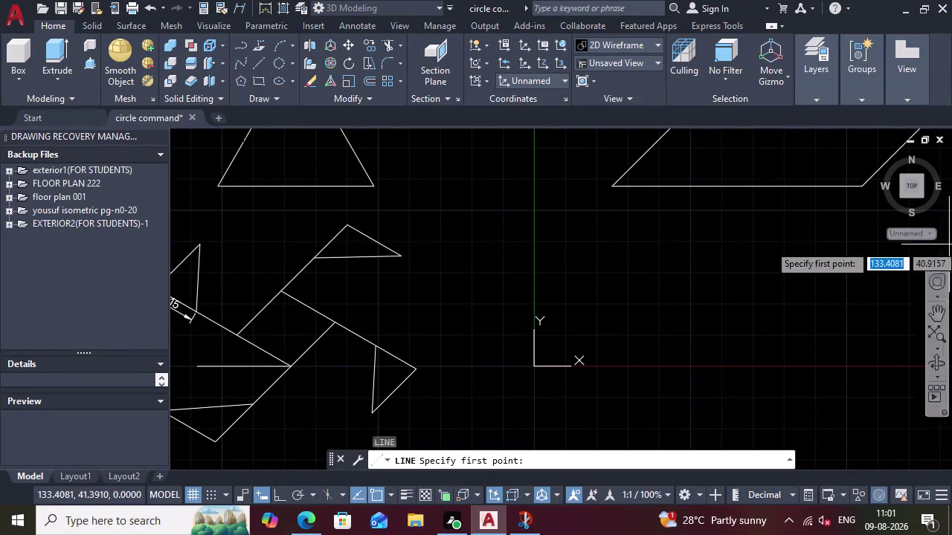
Cancel the pending line, zoom out to show the origin and existing shapes, and restart LINE.
key(Escape)
scroll(down, 3)
click(551, 357)
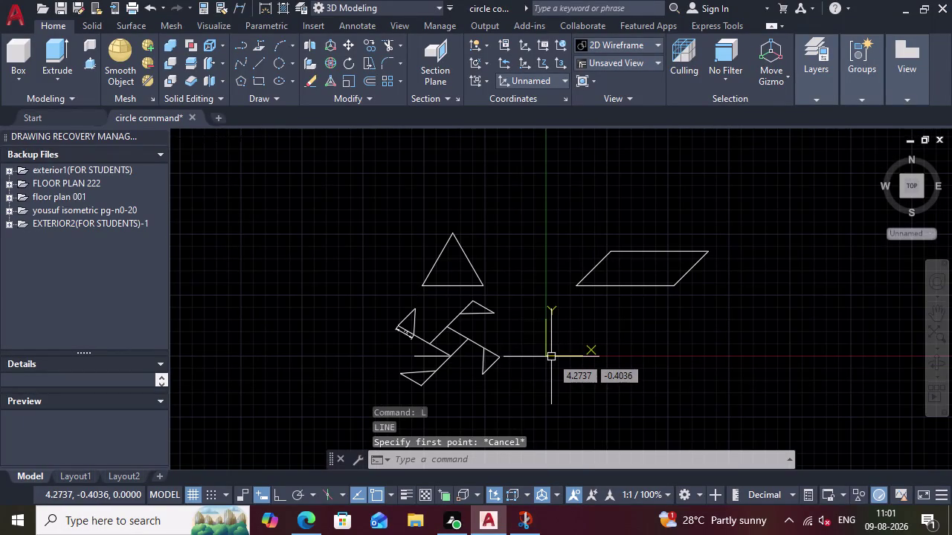
click(546, 355)
click(555, 386)
scroll(up, 3)
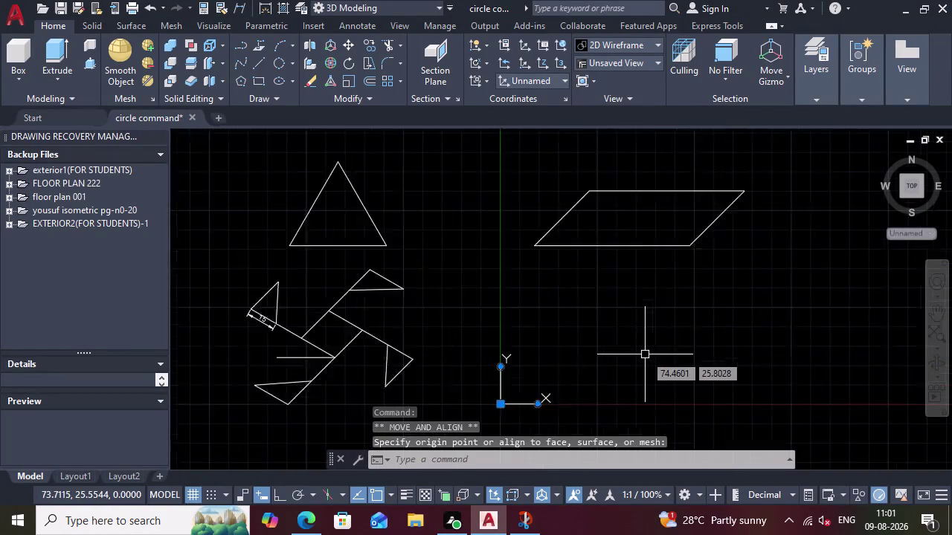
scroll(up, 3)
scroll(down, 3)
key(l)
key(Return)
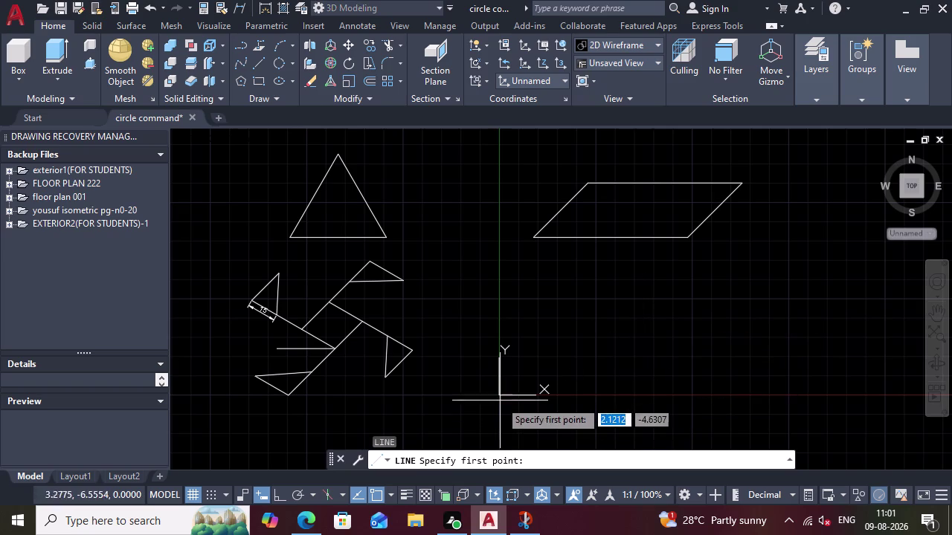
Draw a line from 0,0 that is 72 units long at 0°.
key(0)
key(Tab)
key(0)
key(Return)
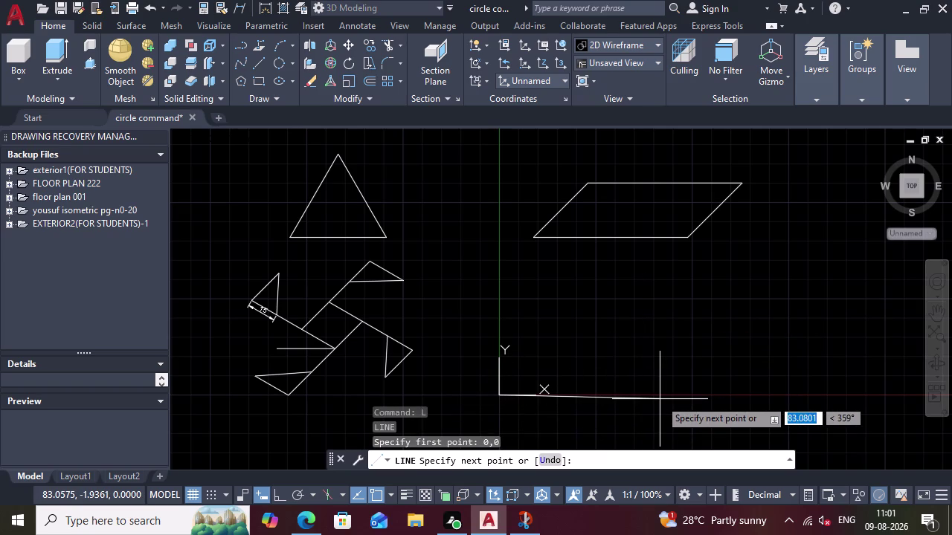
text(72)
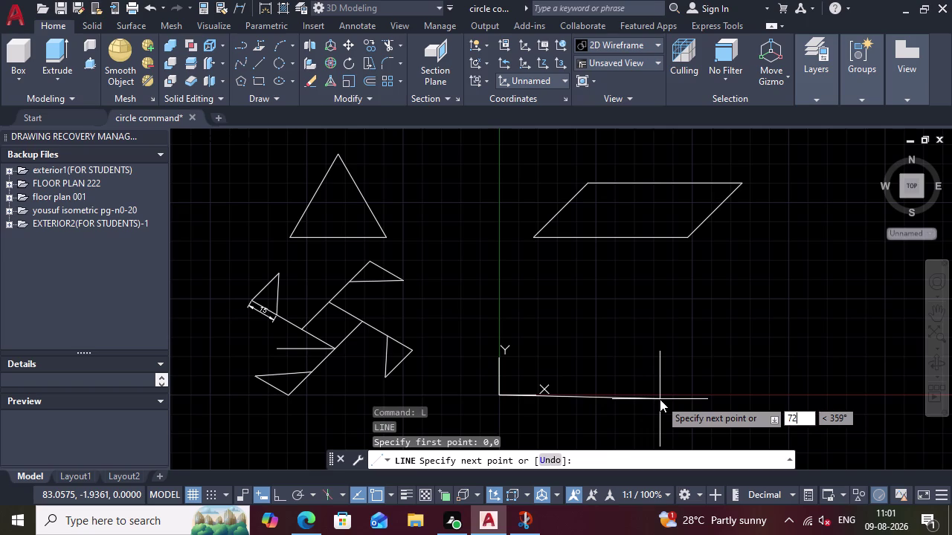
key(Tab)
key(0)
key(Return)
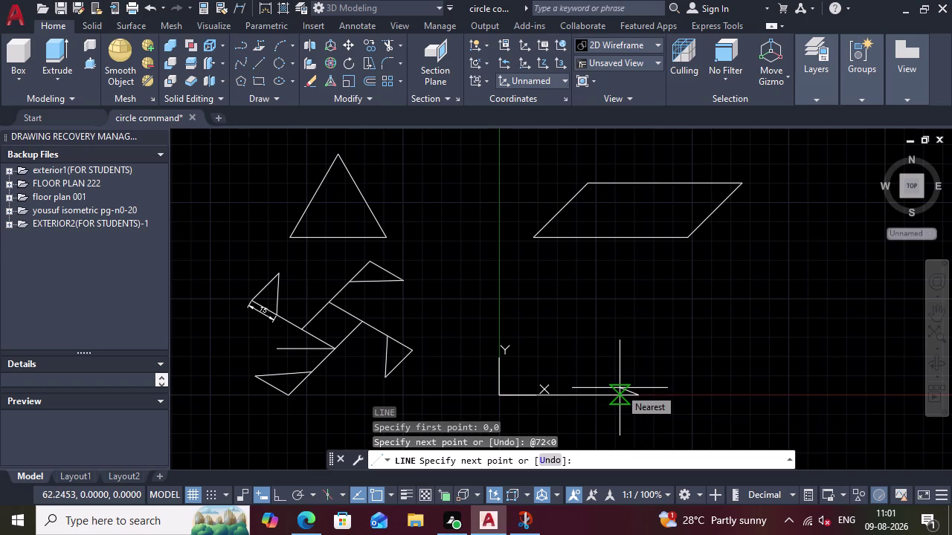
Discard the stray entry, end the line, and start a new line at its right end.
key(6)
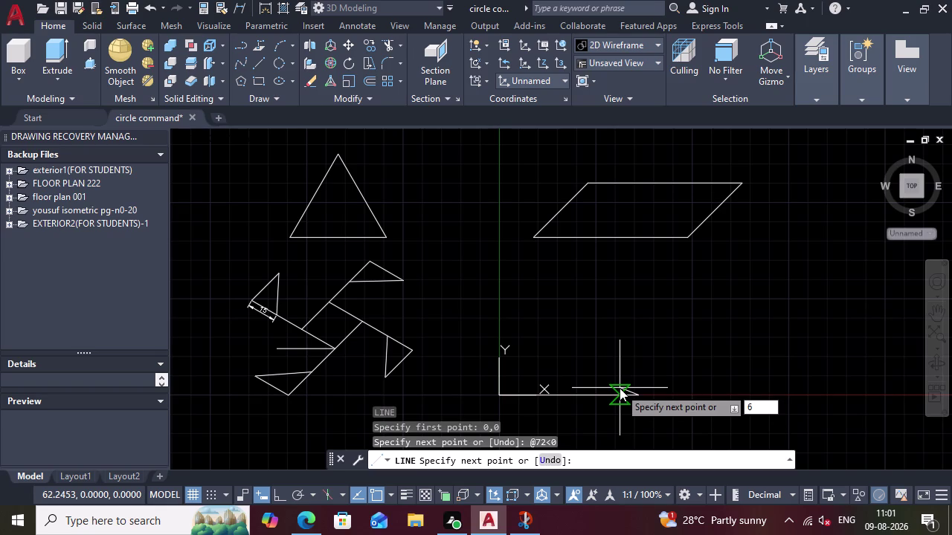
key(Tab)
key(Escape)
key(l)
key(Return)
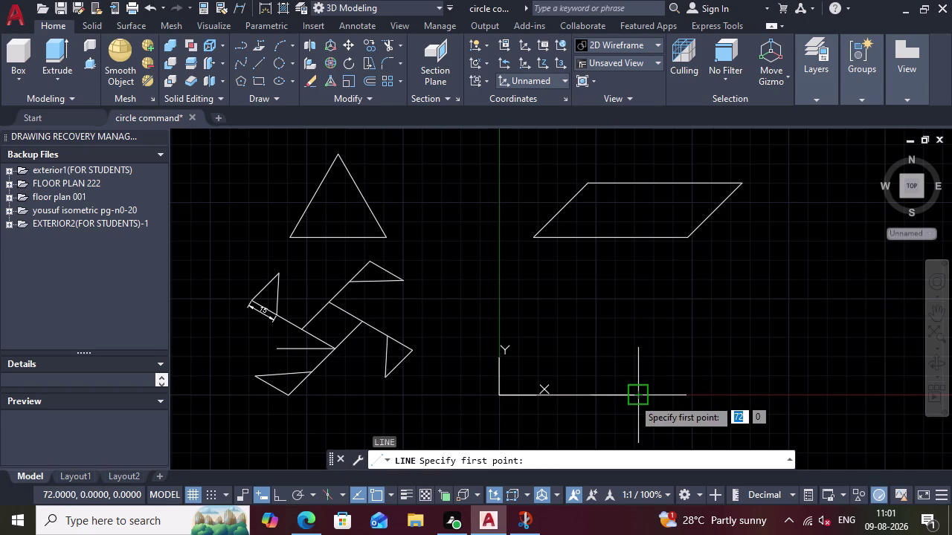
click(632, 399)
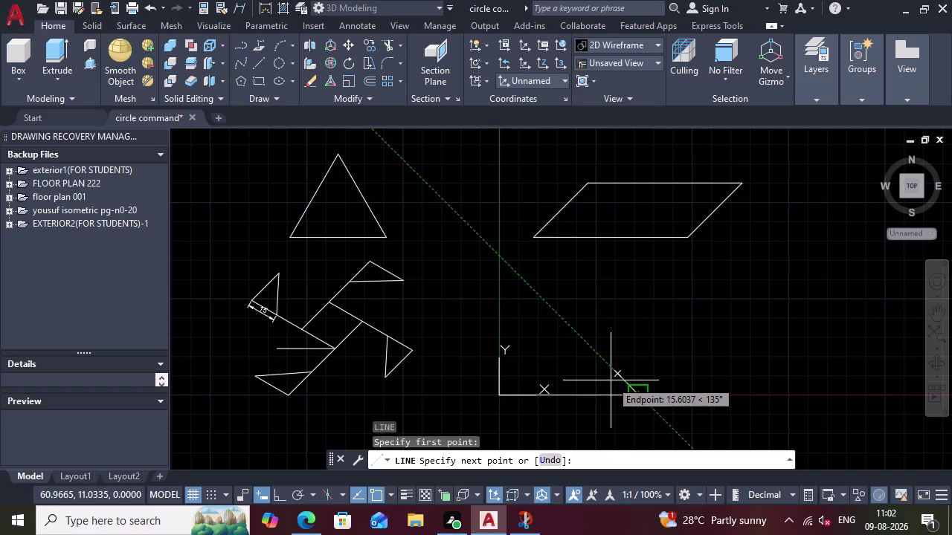
Draw three 6-unit zigzag segments, the third at 135°.
key(6)
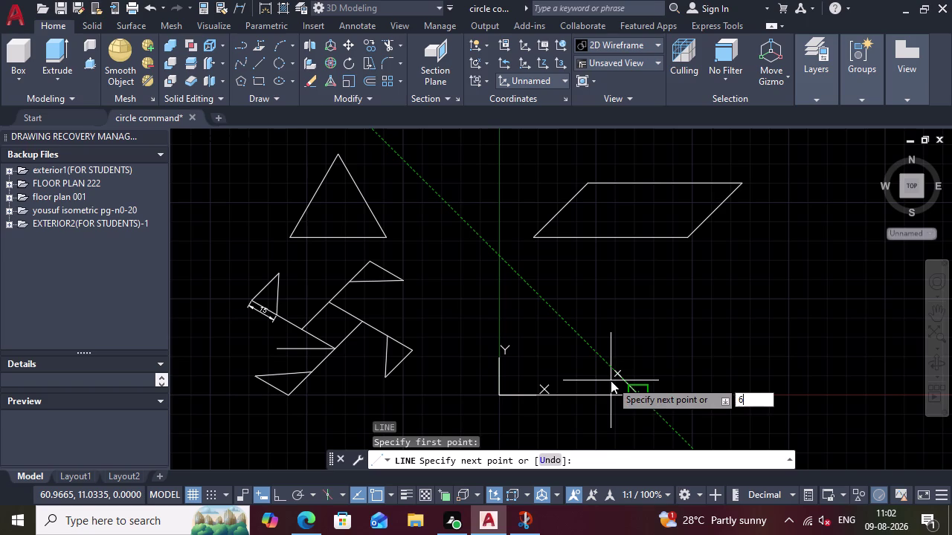
key(Return)
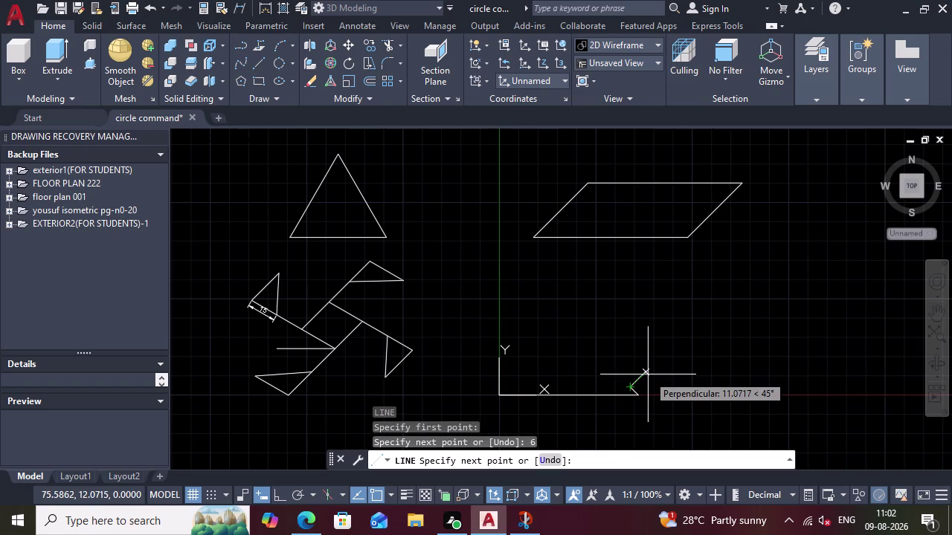
key(6)
key(Return)
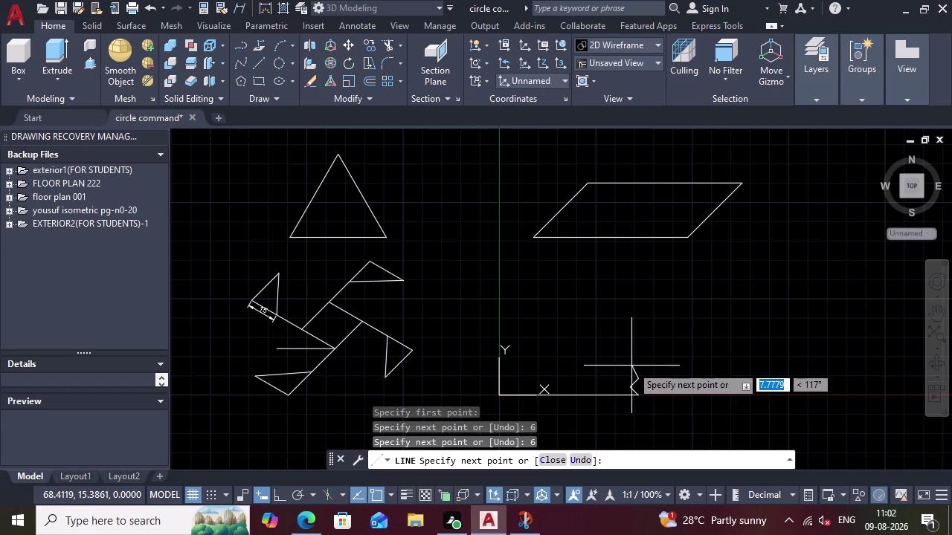
key(6)
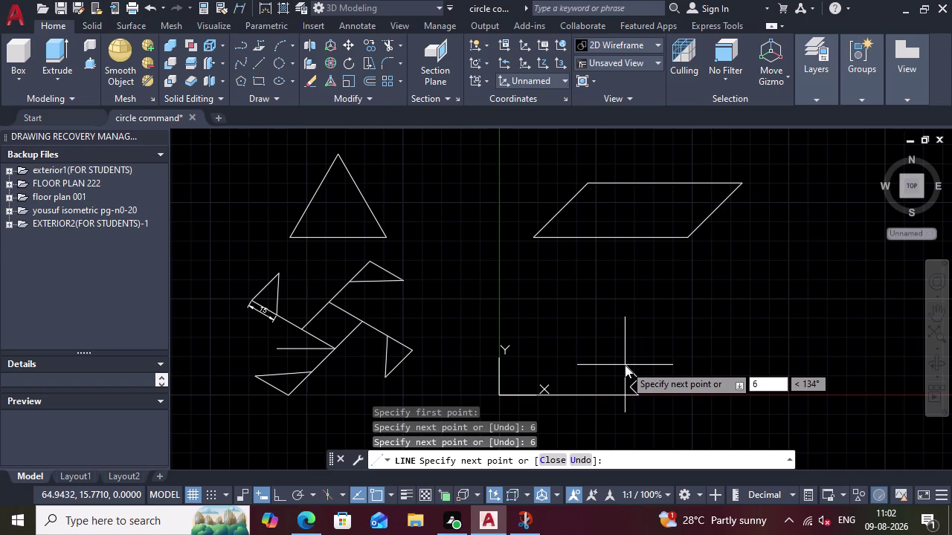
key(Tab)
key(1)
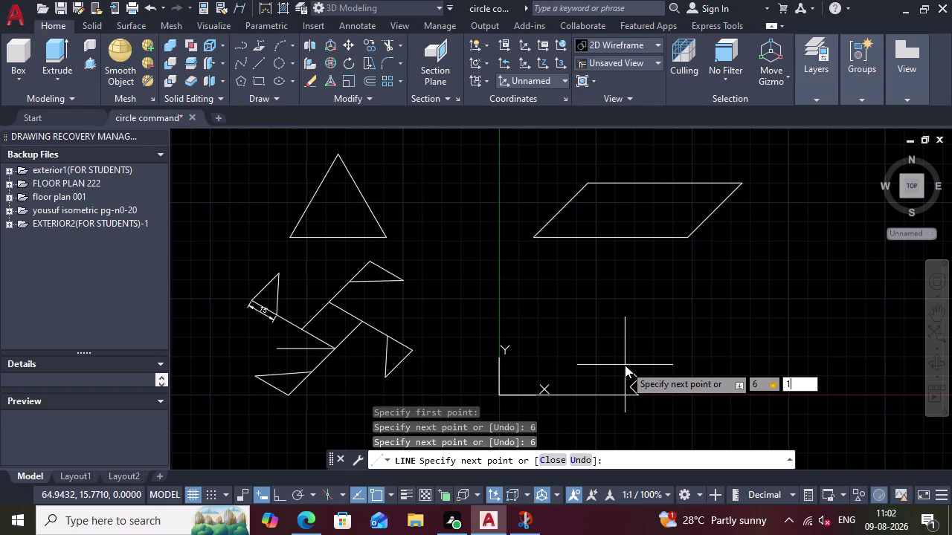
text(35)
key(Return)
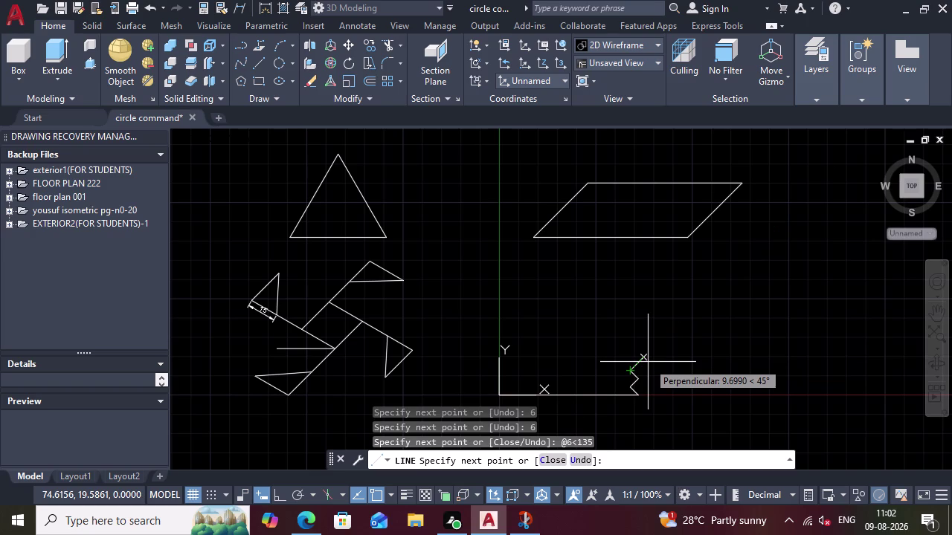
Add another 6-unit segment and try a 135° entry, then end and restart the line.
key(6)
key(Return)
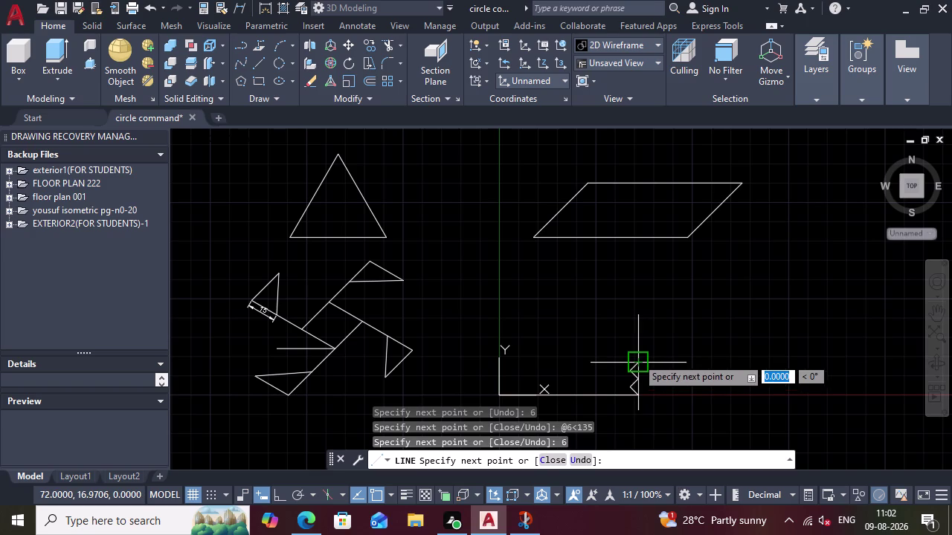
key(1)
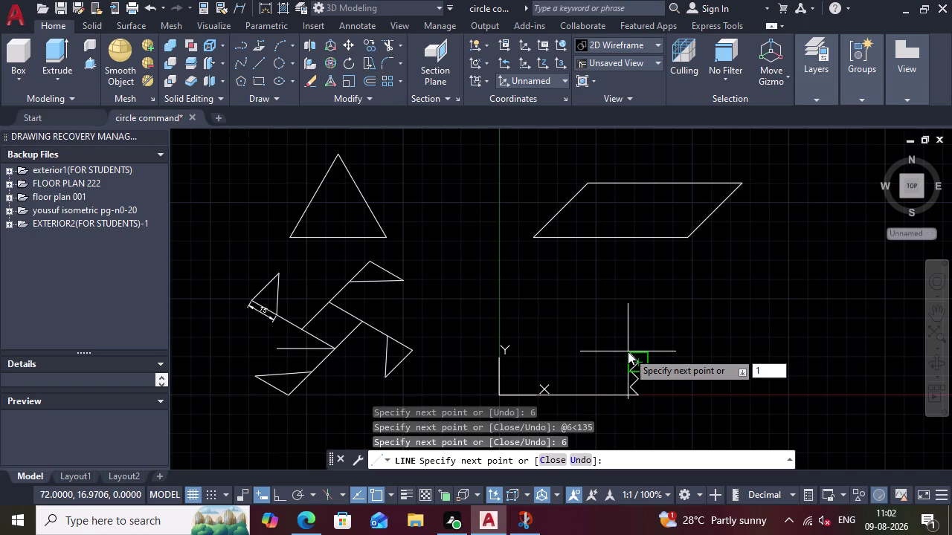
key(5)
key(BackSpace)
text(35)
key(Return)
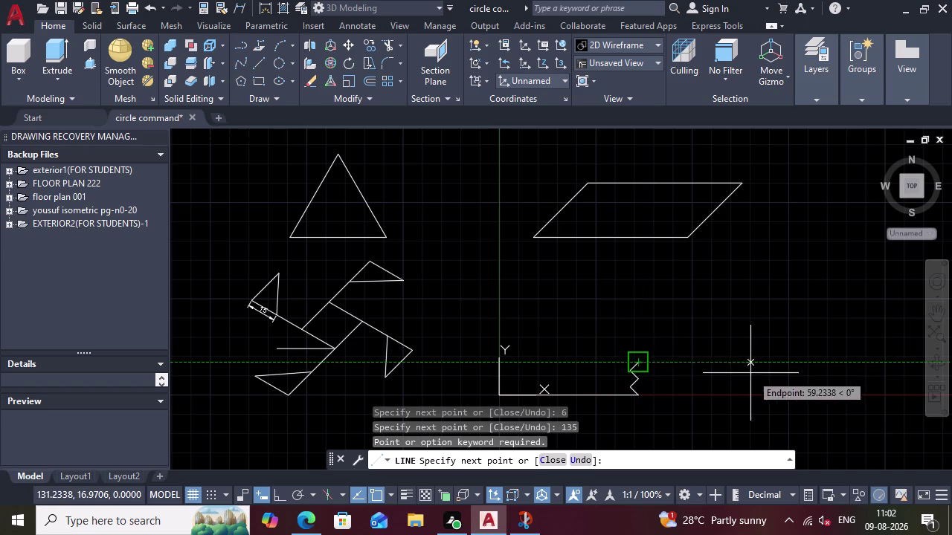
key(Escape)
key(l)
key(Return)
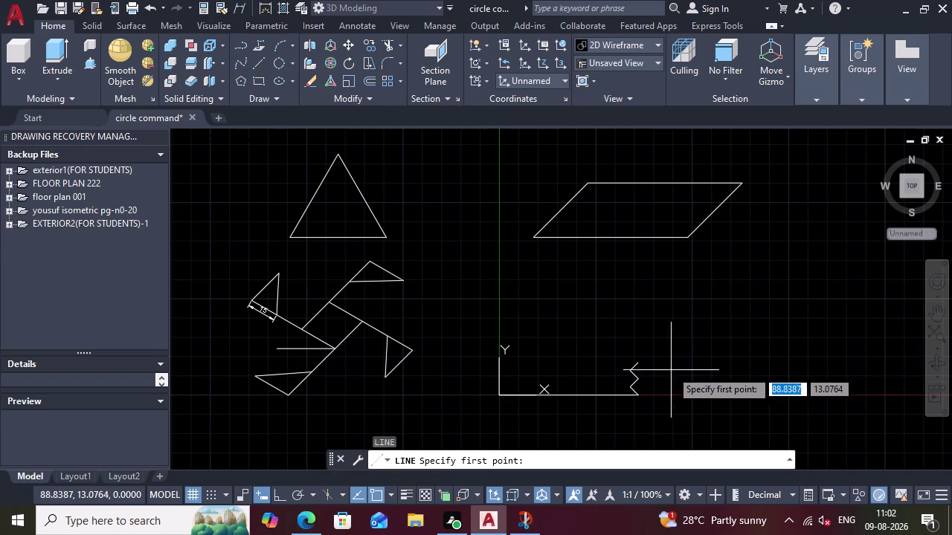
scroll(up, 3)
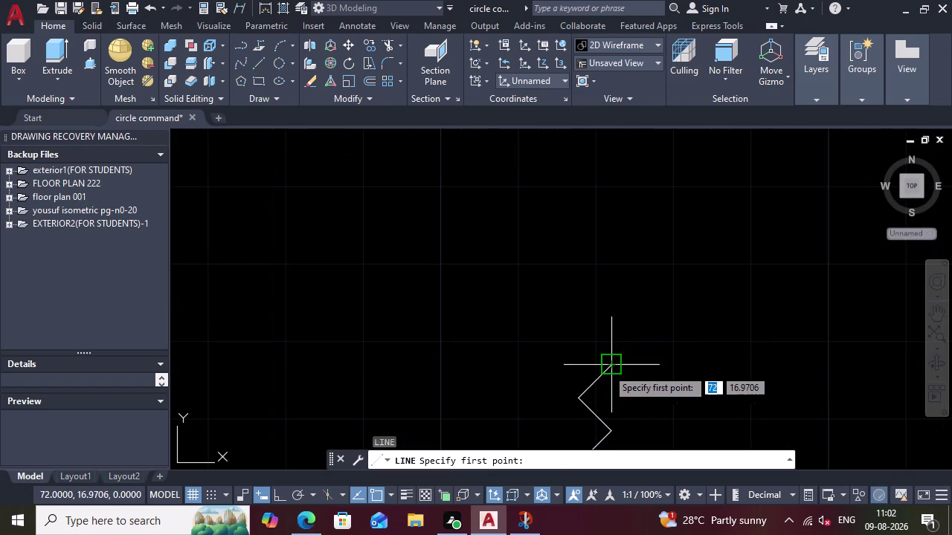
From the zigzag's top end, draw a 6-unit segment, then a 6-unit segment at 45°.
click(607, 369)
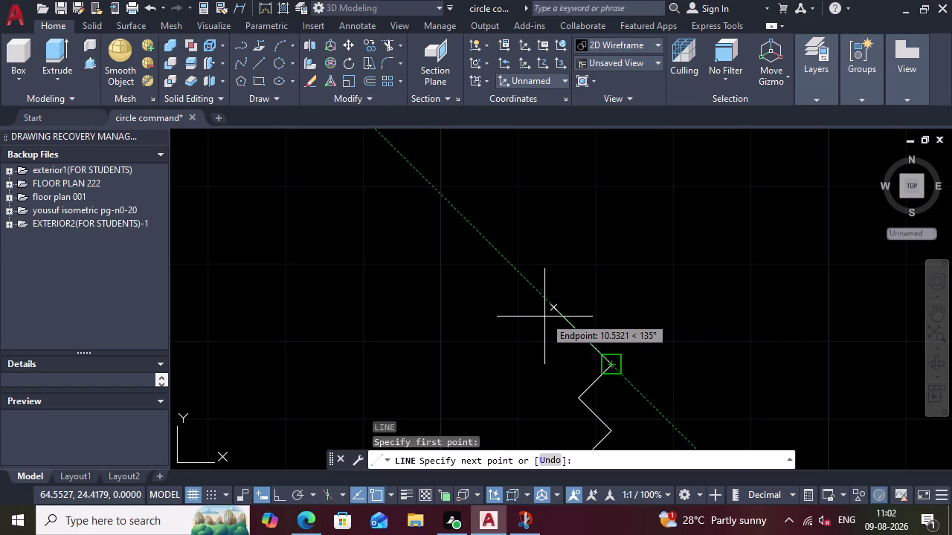
key(6)
key(Return)
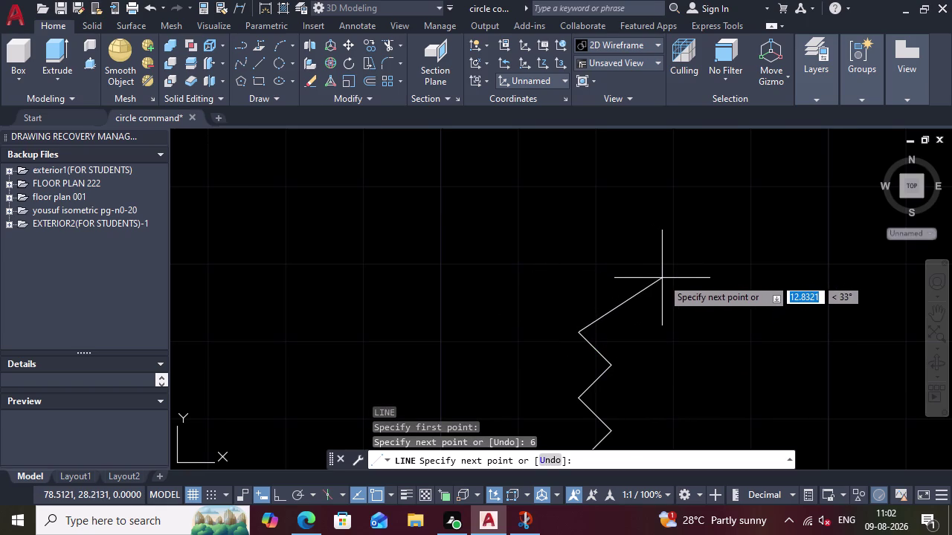
key(6)
key(Tab)
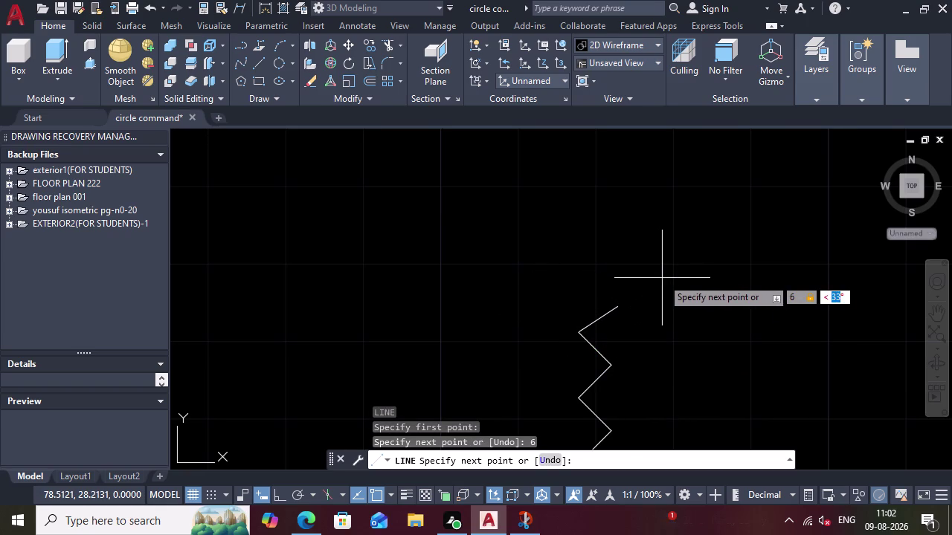
text(45)
key(Return)
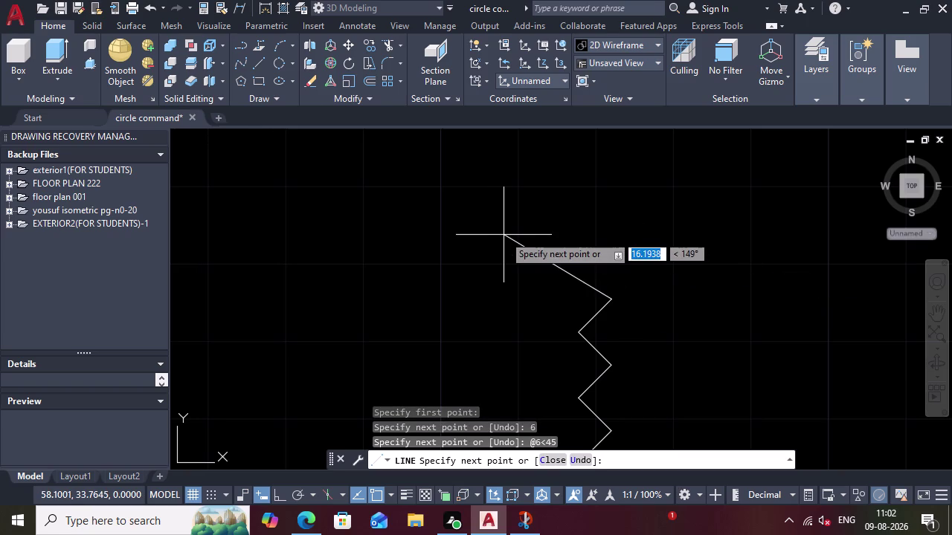
Add a 6-unit segment at 135° and zoom out to check the zigzag.
key(1)
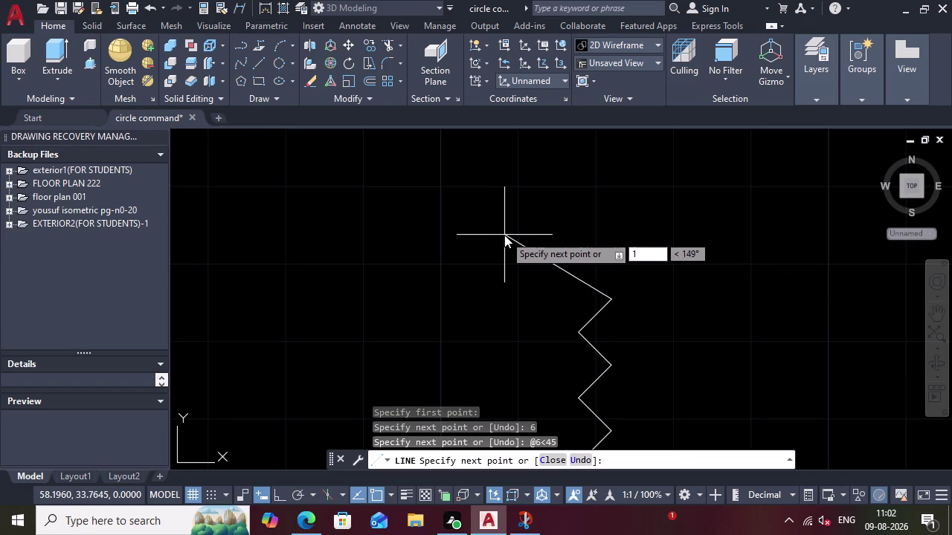
key(BackSpace)
key(6)
key(Tab)
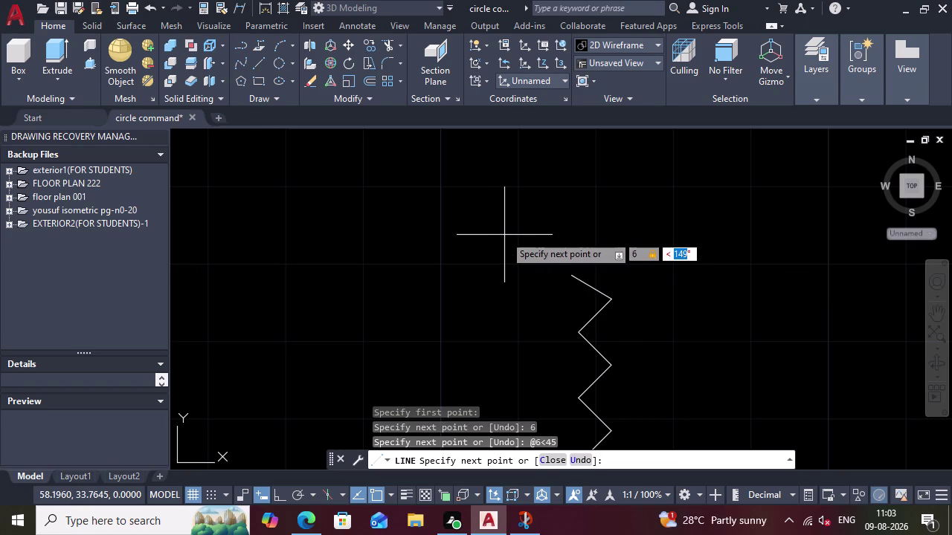
key(1)
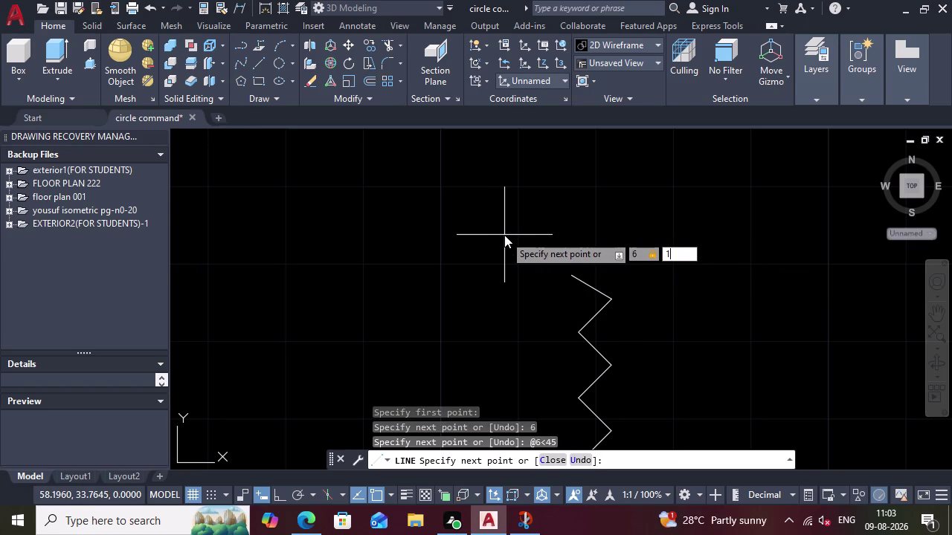
text(35)
key(Return)
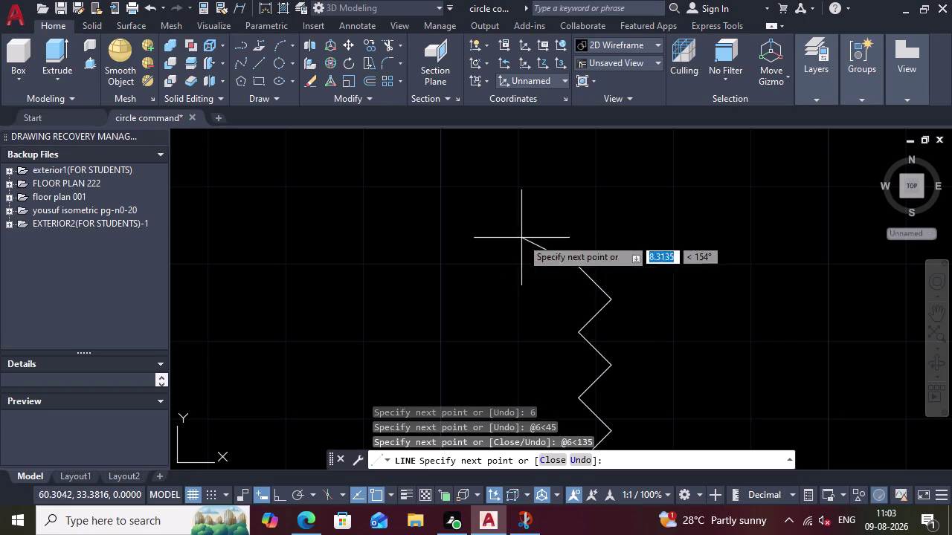
scroll(down, 3)
scroll(up, 3)
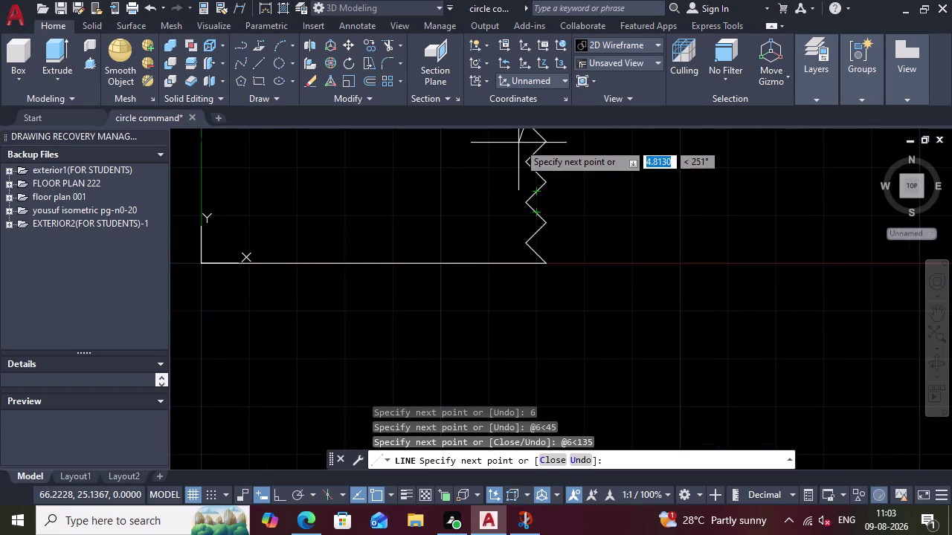
scroll(down, 3)
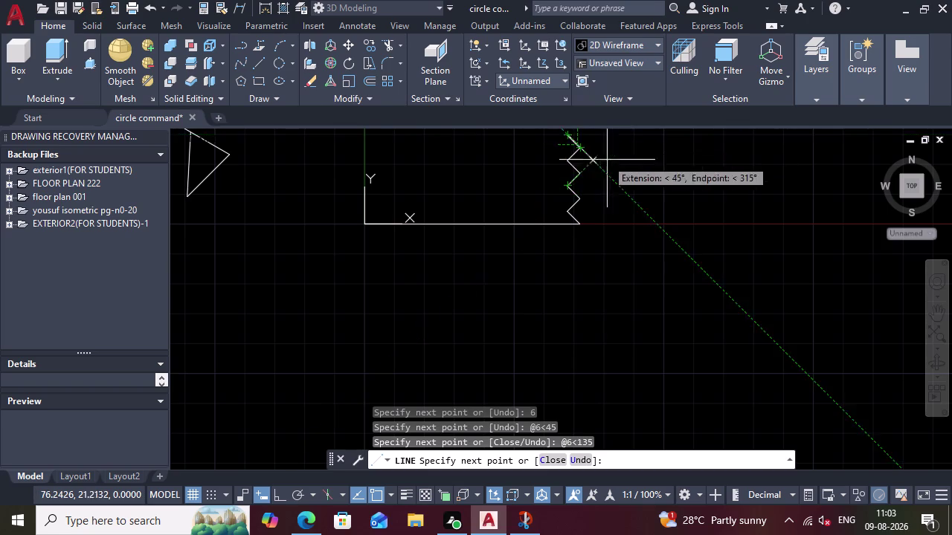
Correct the mistyped segment length to 6.
scroll(down, 3)
scroll(up, 3)
scroll(down, 3)
scroll(up, 3)
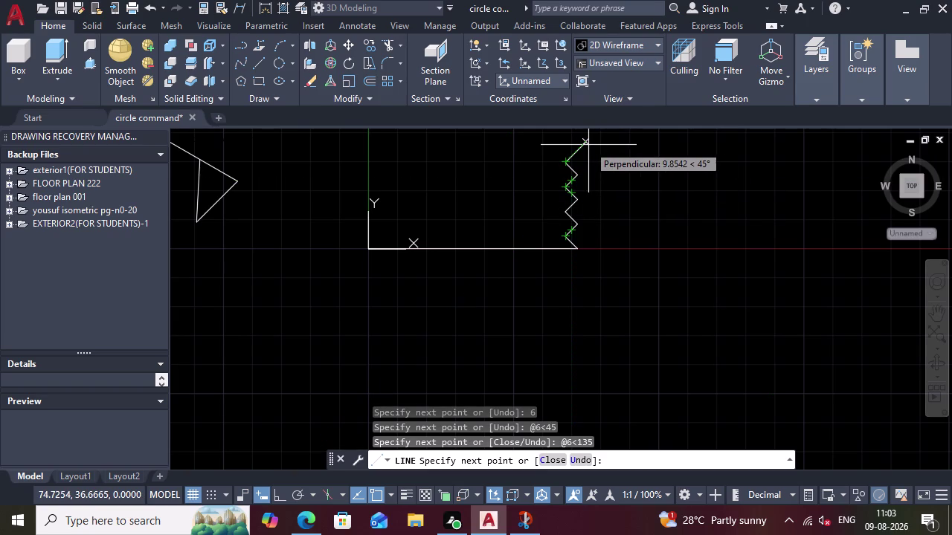
key(5)
key(equal)
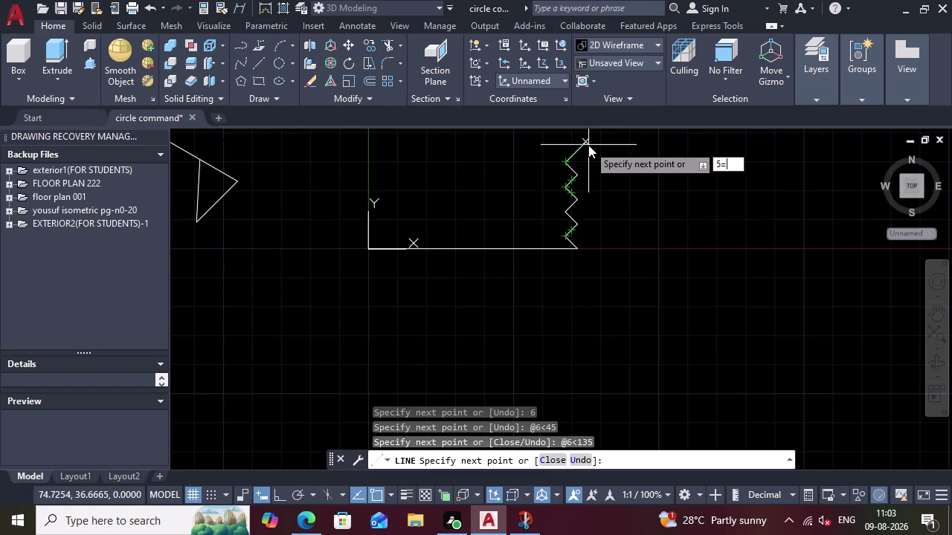
key(BackSpace)
key(BackSpace)
key(6)
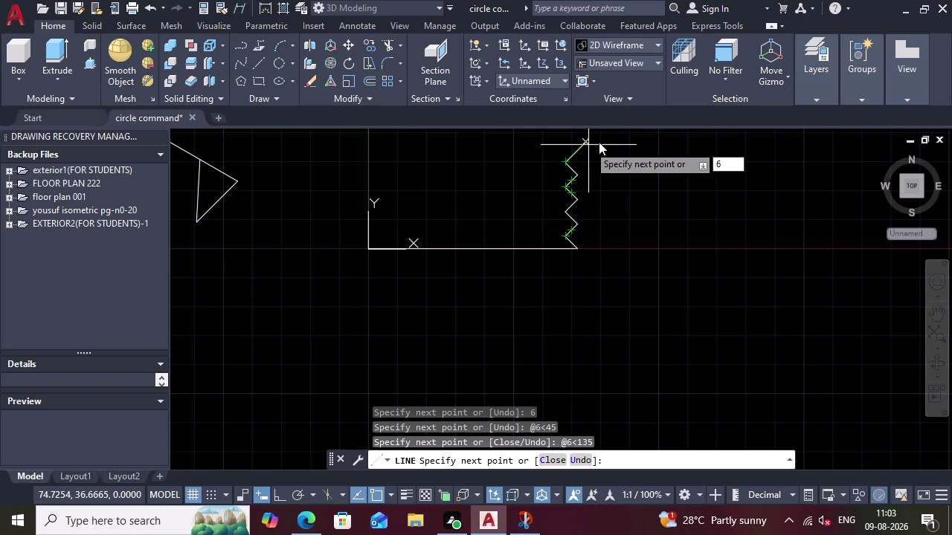
click(598, 142)
Undo the last zigzag segment; a mistyped 6135 length then draws an overly long line.
key(ctrl+z)
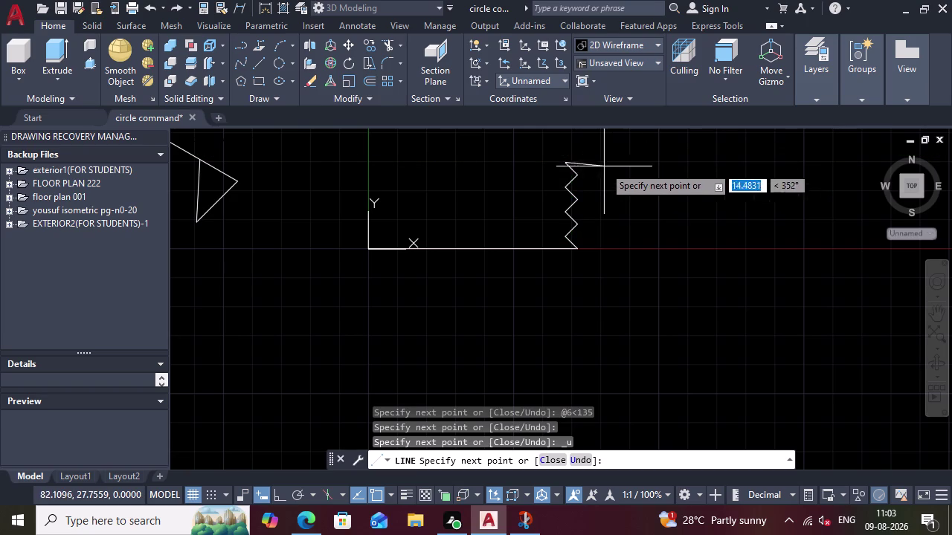
key(6)
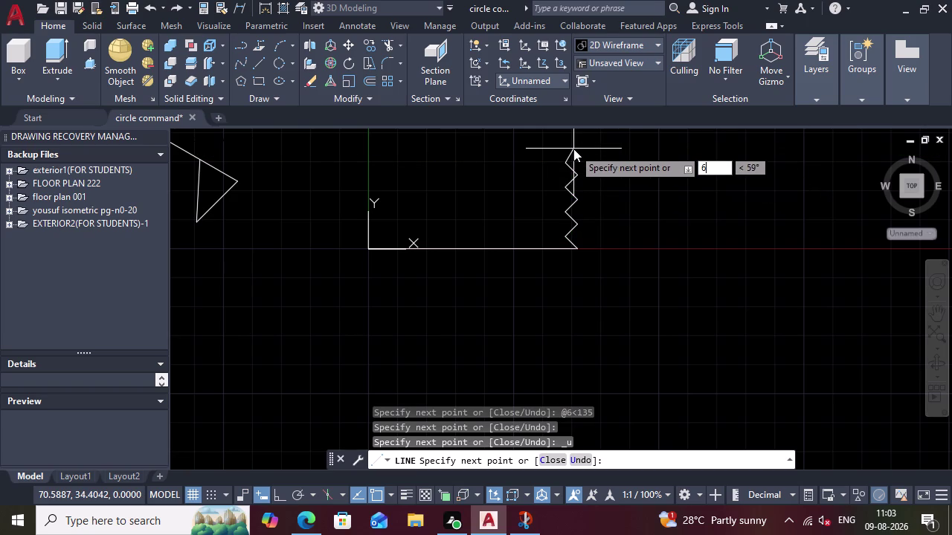
text(13)
key(5)
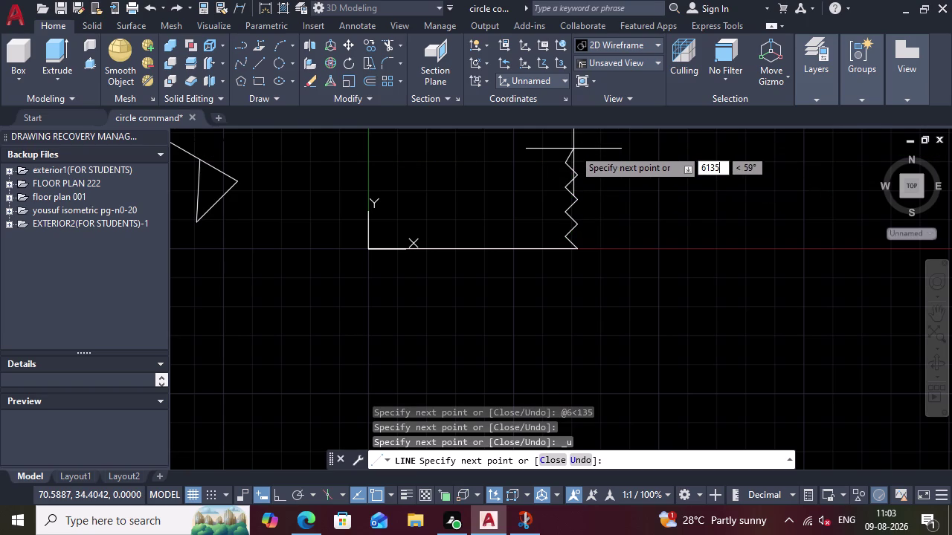
key(Return)
scroll(down, 3)
scroll(up, 3)
Undo the oversized line and draw a 6-unit segment at 45°, fixing the mistyped angle.
scroll(down, 3)
scroll(down, 3)
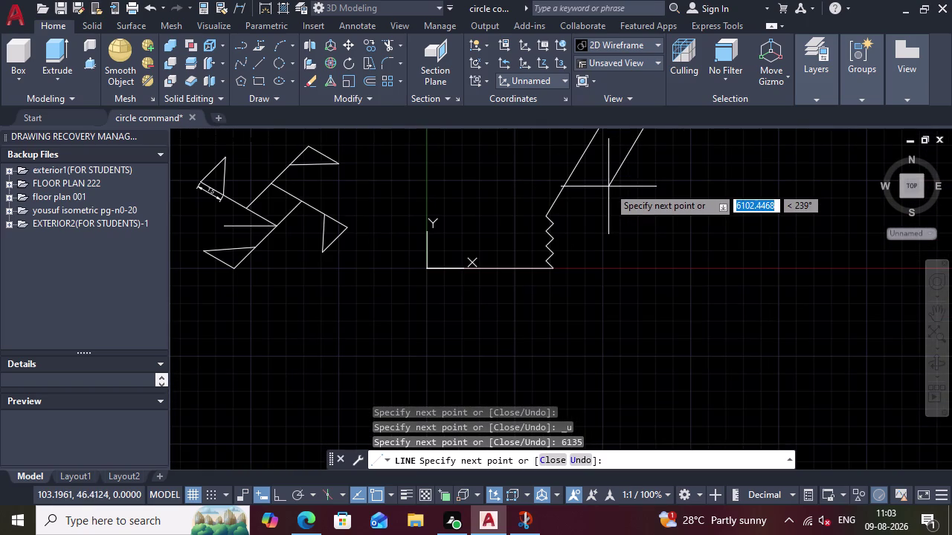
key(ctrl+z)
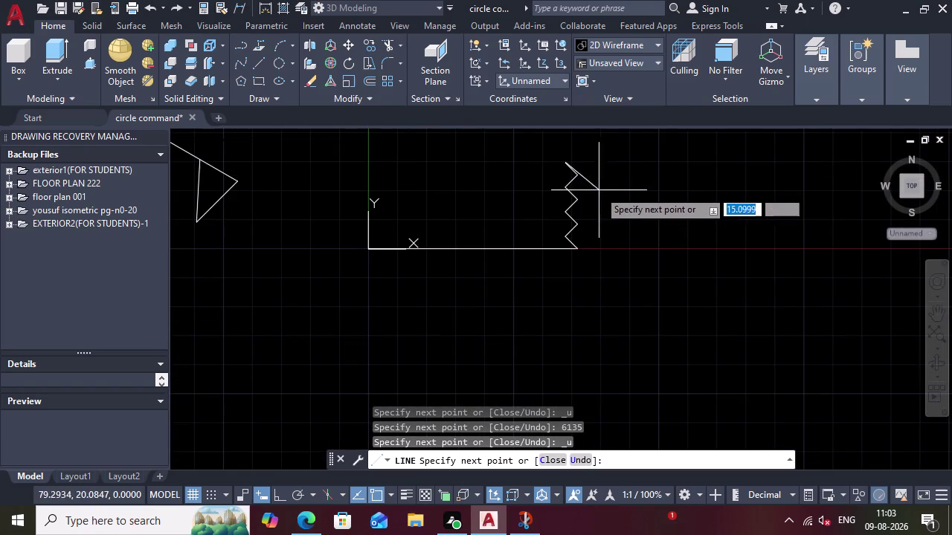
key(6)
key(Tab)
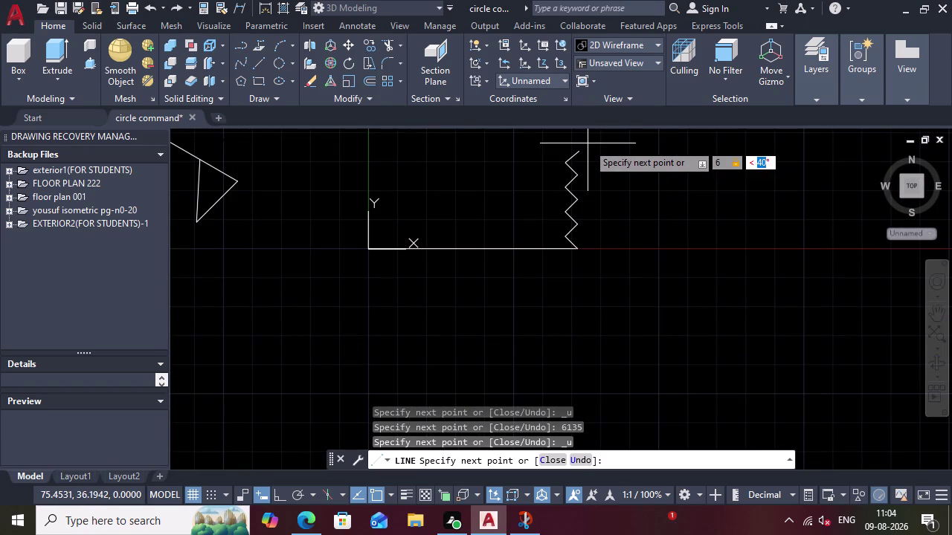
key(1)
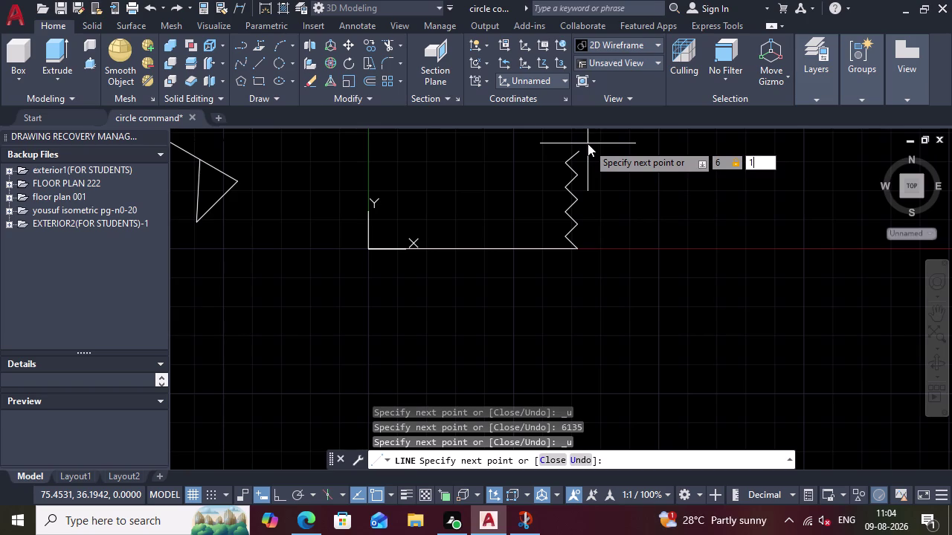
text(==45)
key(BackSpace)
key(BackSpace)
key(BackSpace)
key(BackSpace)
key(BackSpace)
key(BackSpace)
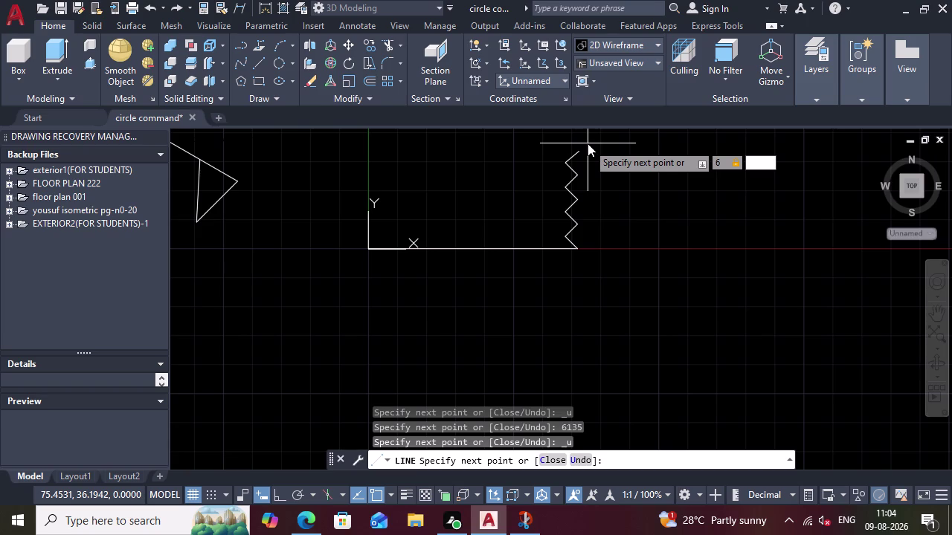
key(4)
key(5)
key(Return)
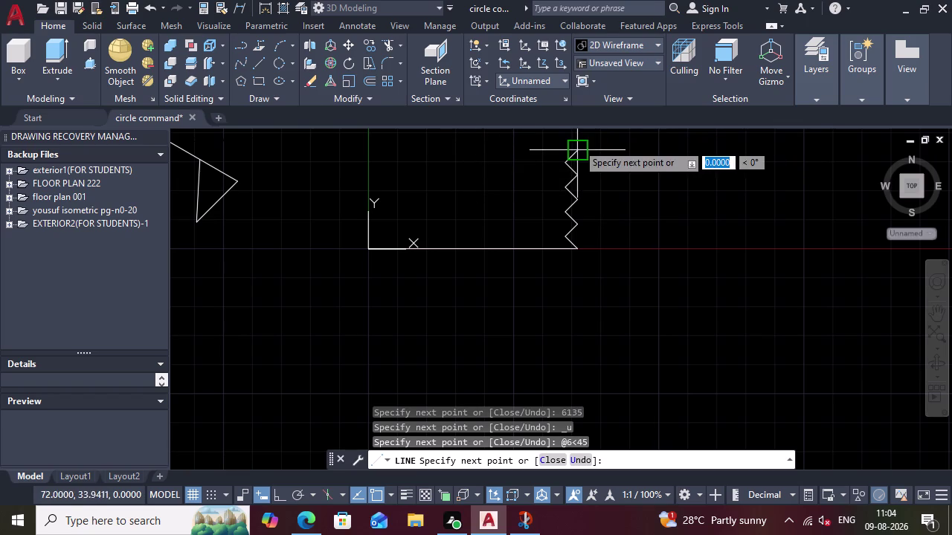
Pan the view to recentre the zigzag and resume the LINE command.
scroll(down, 3)
scroll(up, 3)
scroll(down, 3)
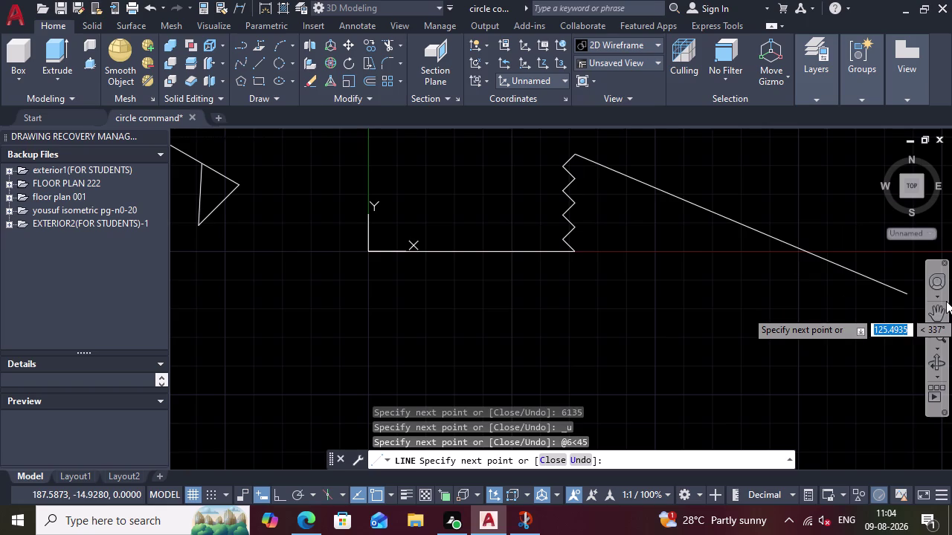
click(943, 308)
drag(603, 184, 607, 286)
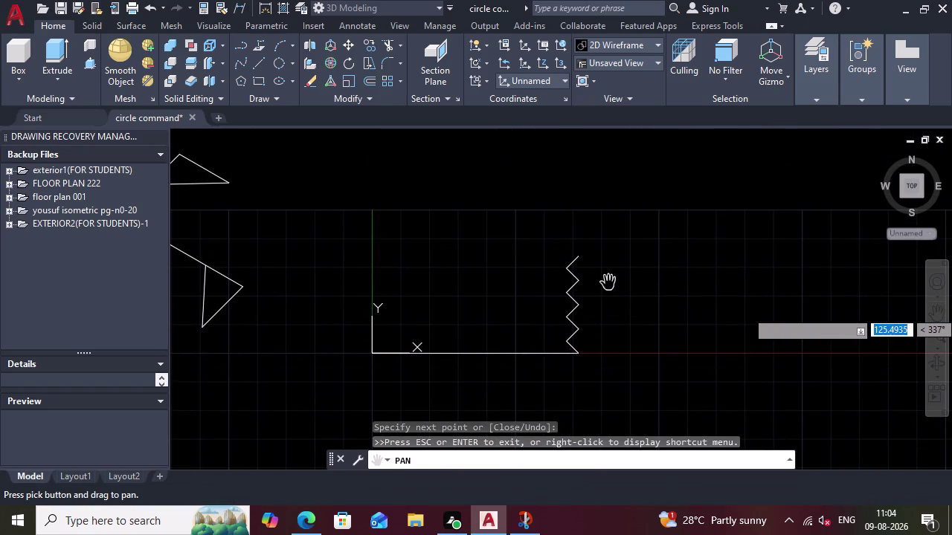
key(Escape)
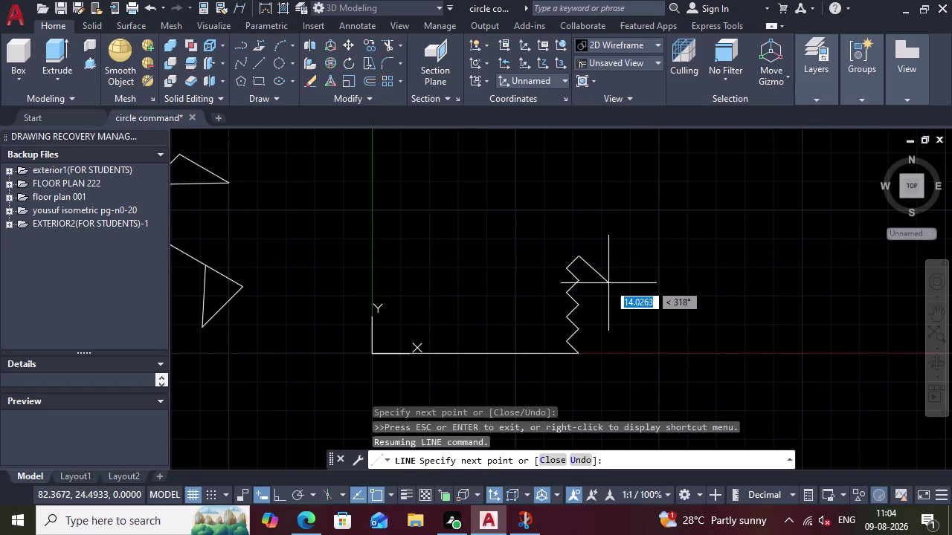